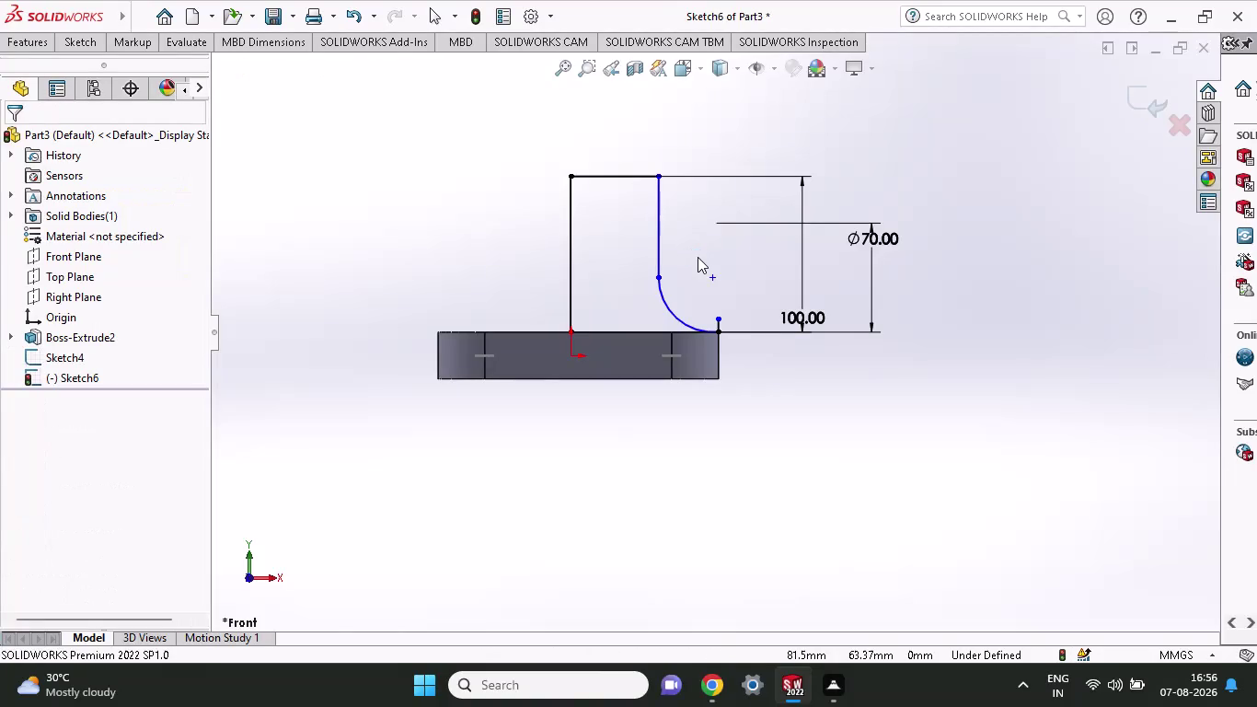
Undo Sketch6's circle, arc, horizontal line, 70 mm and 100 mm dimensions, keeping the vertical line.
key(ctrl+z)
key(ctrl+z)
middle_drag(688, 202, 688, 209)
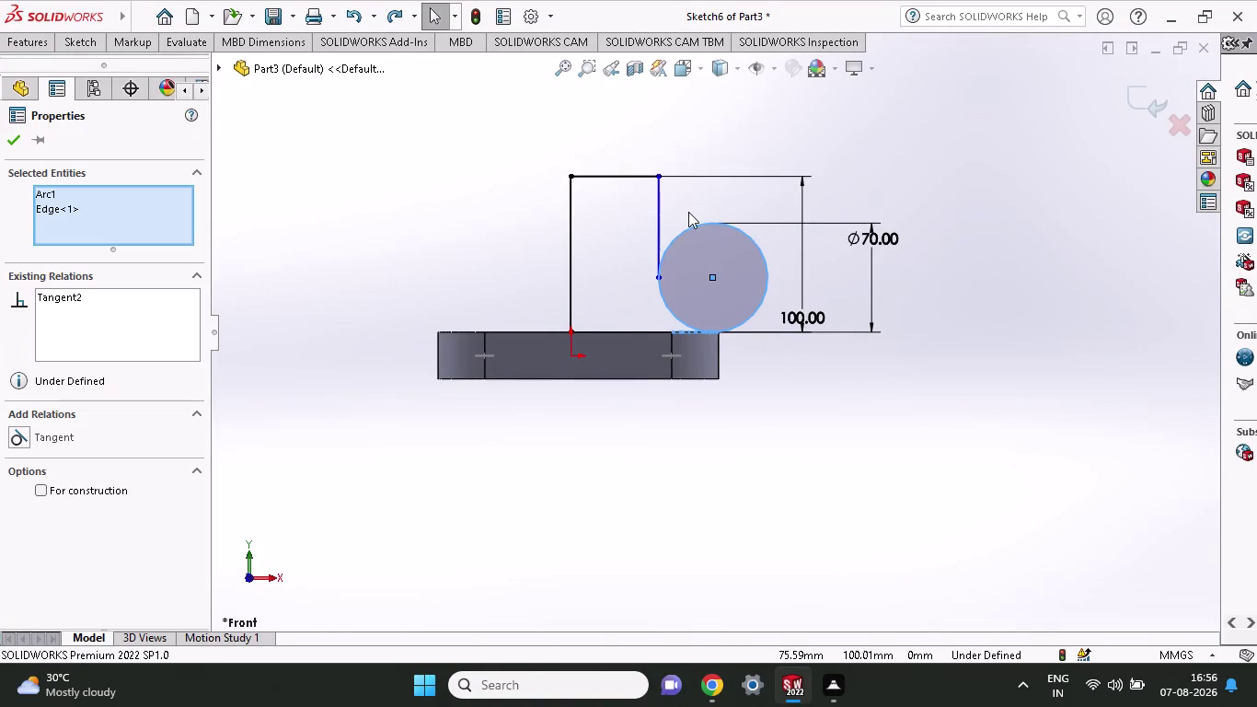
middle_drag(688, 209, 701, 297)
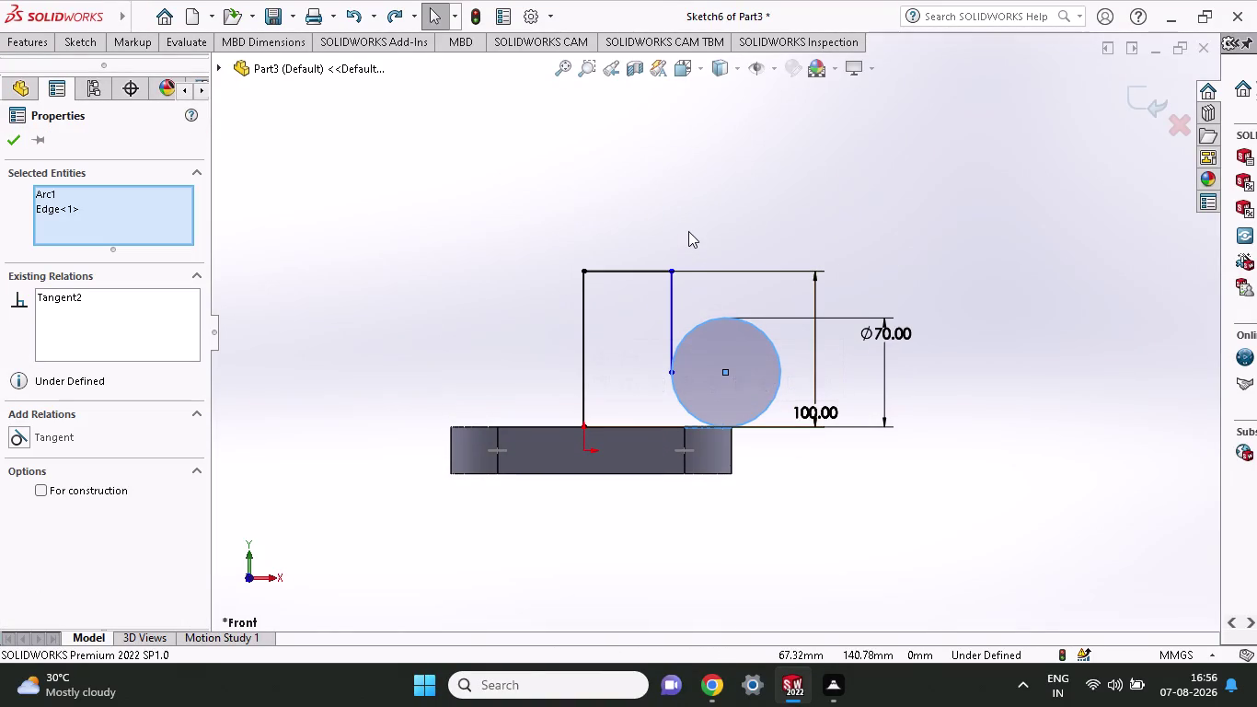
middle_drag(698, 215, 725, 284)
key(ctrl+z)
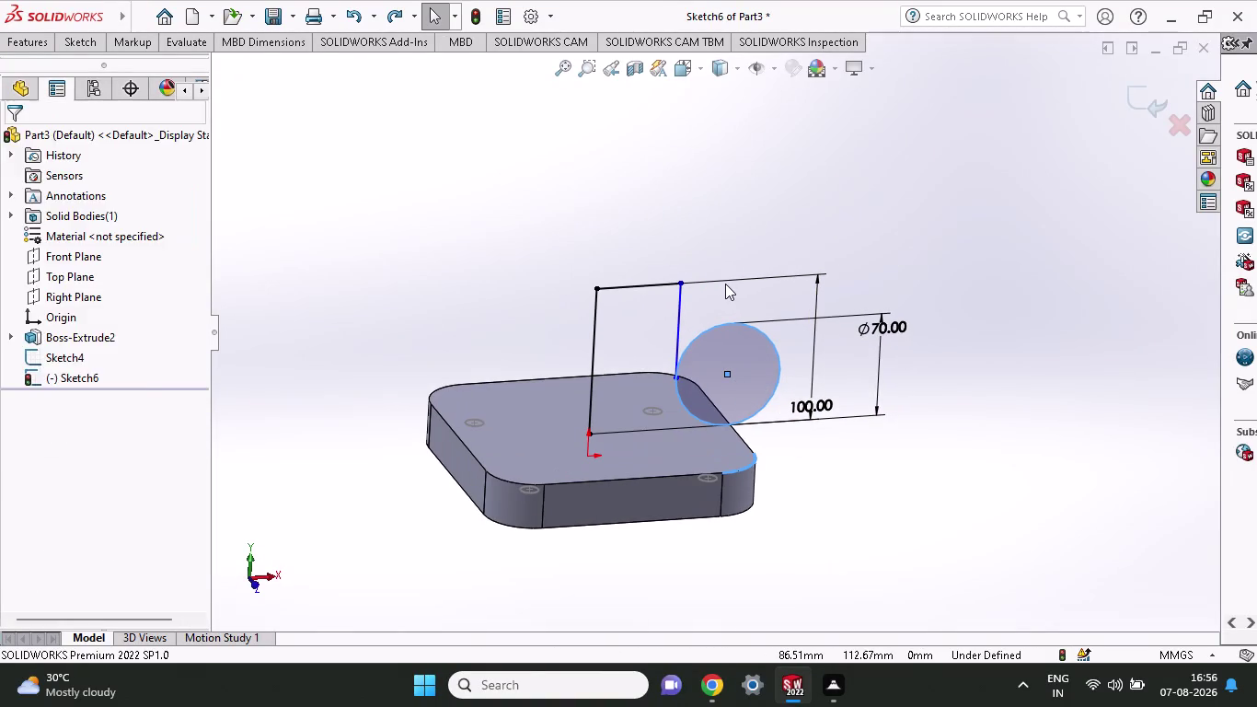
key(ctrl+z)
key(ctrl+z)
key(ctrl+z)
key(ctrl+z)
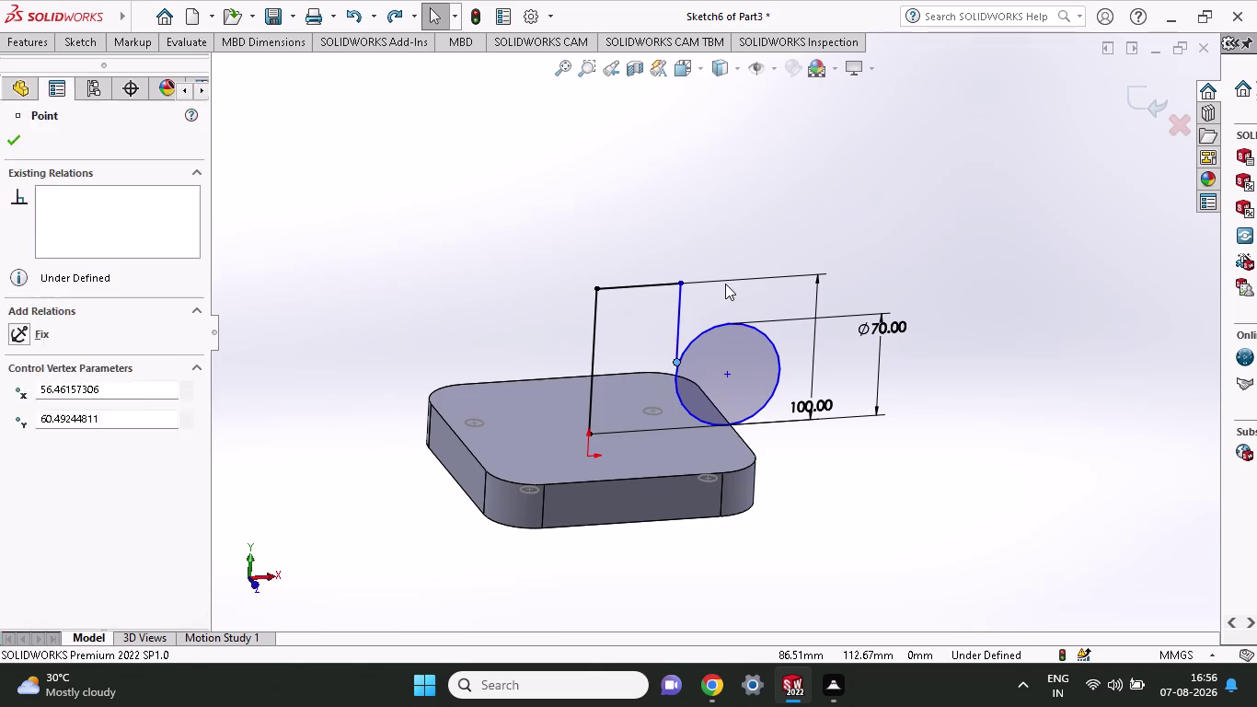
key(ctrl+z)
key(ctrl+z)
key(ctrl+z)
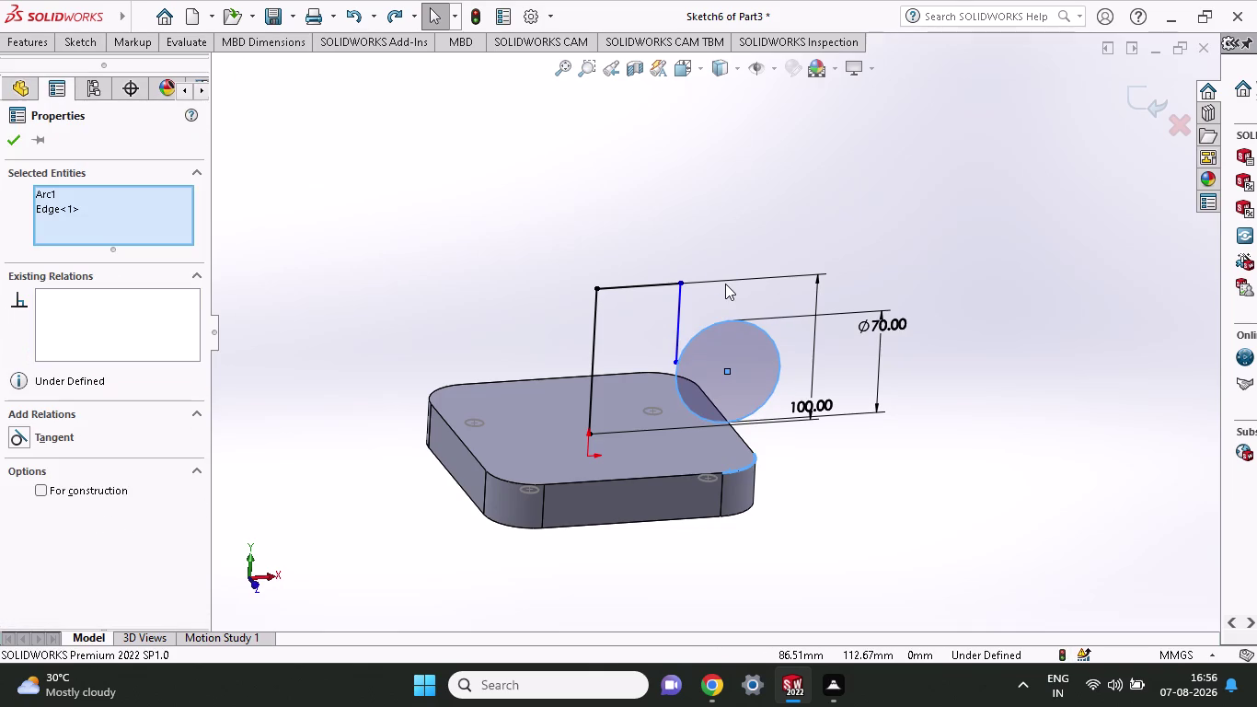
key(ctrl+z)
key(ctrl+z)
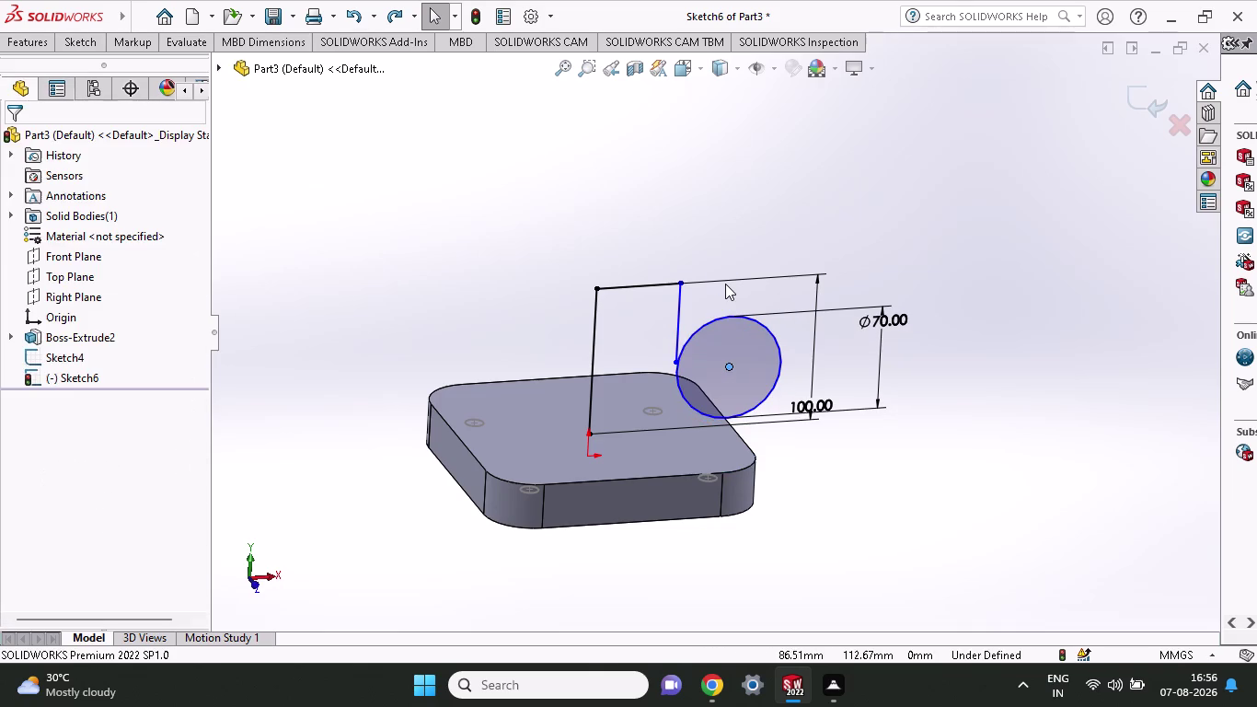
key(ctrl+z)
key(ctrl+z)
key(ctrl+z)
key(ctrl+z)
key(ctrl+z)
key(ctrl+z)
key(ctrl+z)
key(ctrl+z)
key(ctrl+z)
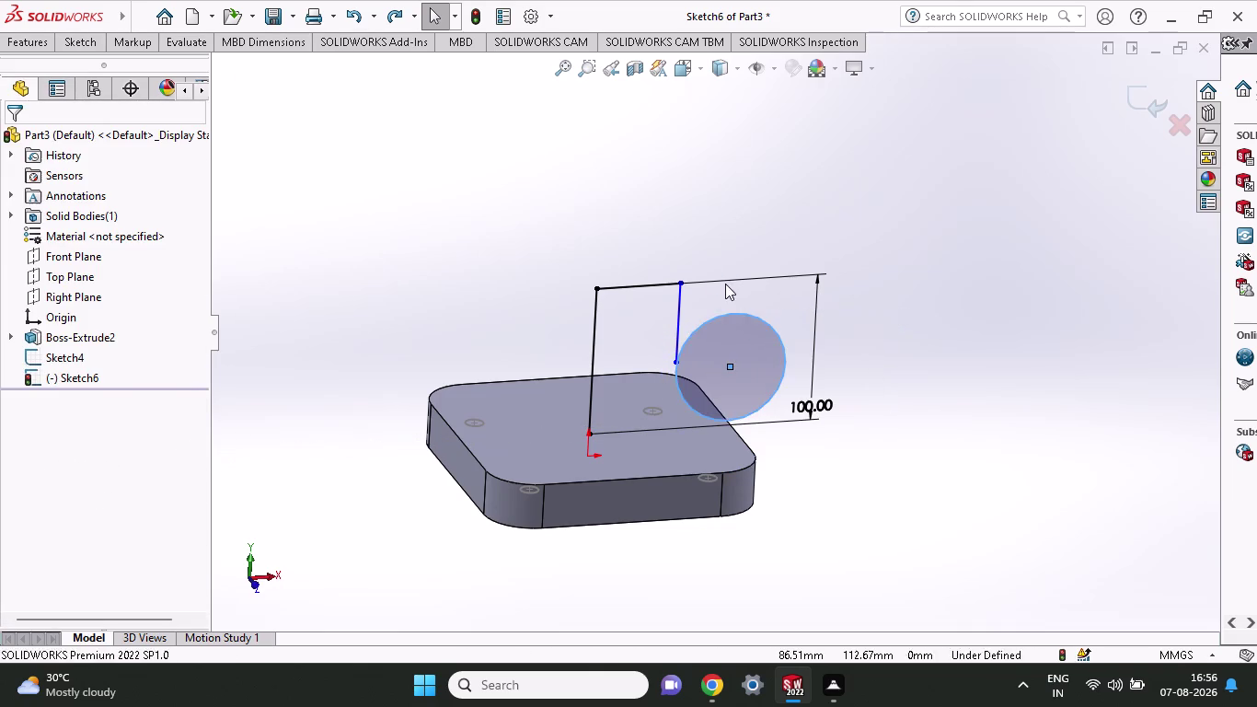
key(ctrl+z)
key(ctrl+z)
key(ctrl+z)
key(ctrl+z)
key(ctrl+z)
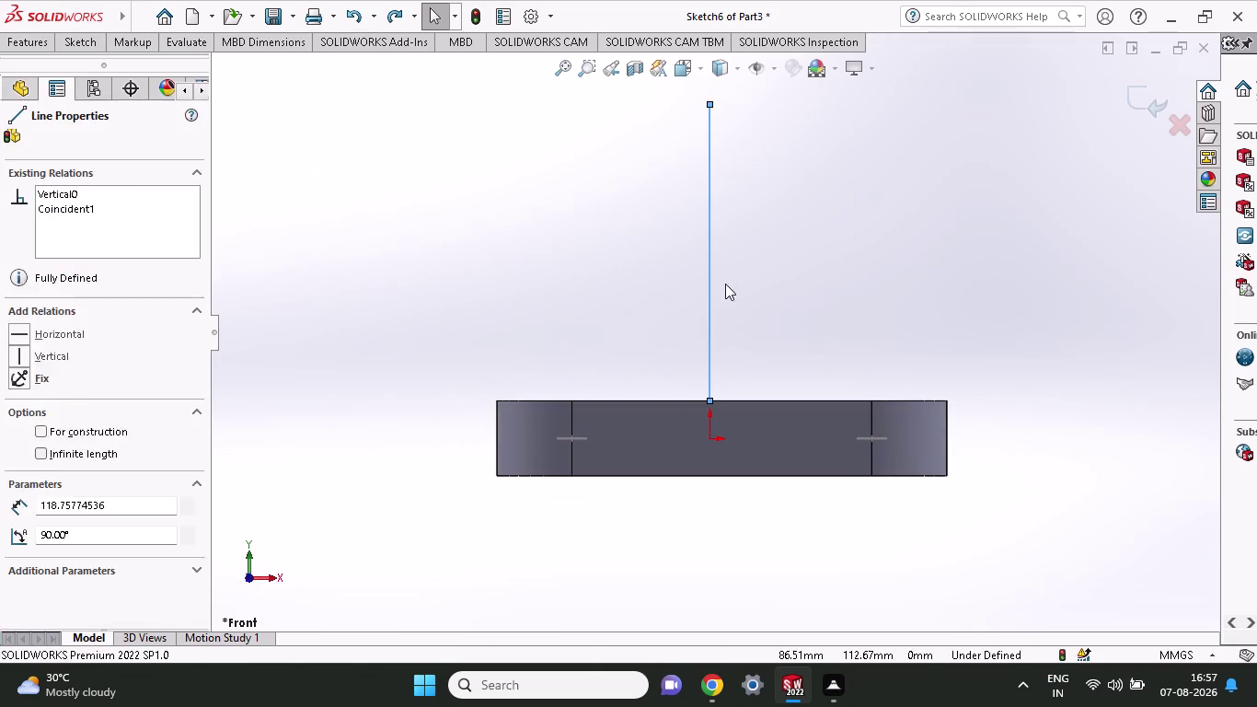
key(ctrl+z)
middle_drag(725, 284, 738, 325)
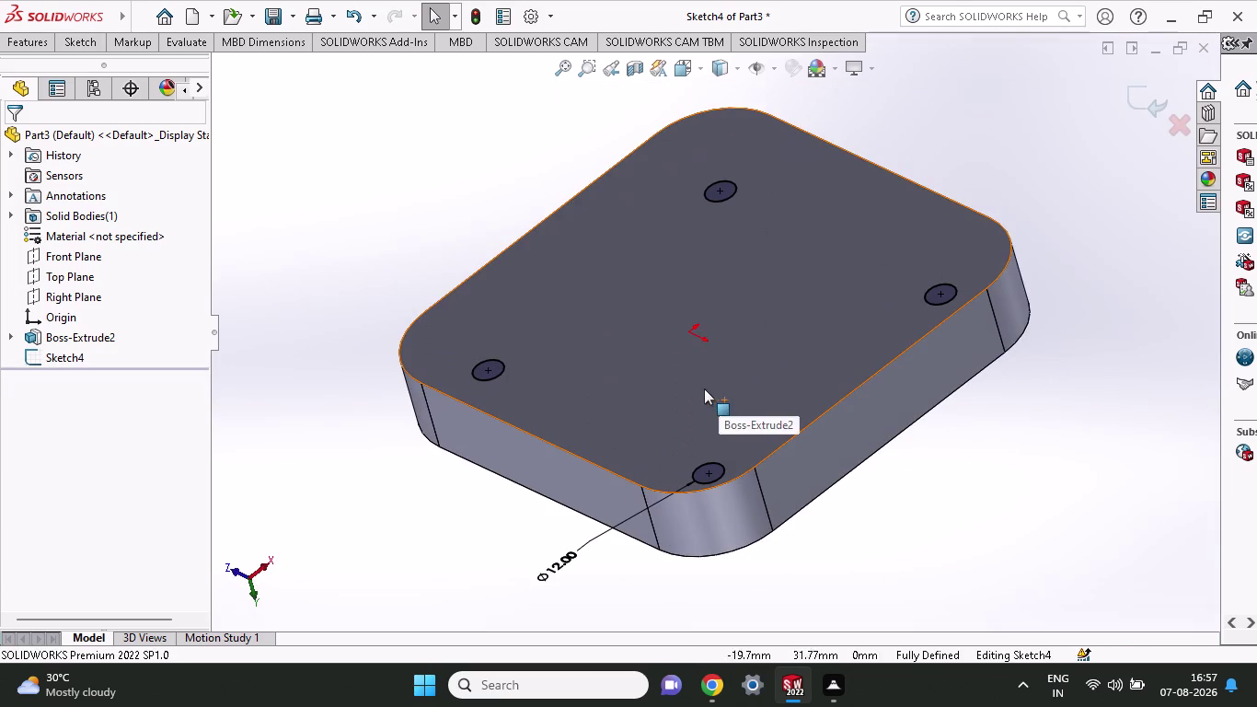
Exit the four-hole sketch using Exit Sketch from the context toolbar.
click(25, 44)
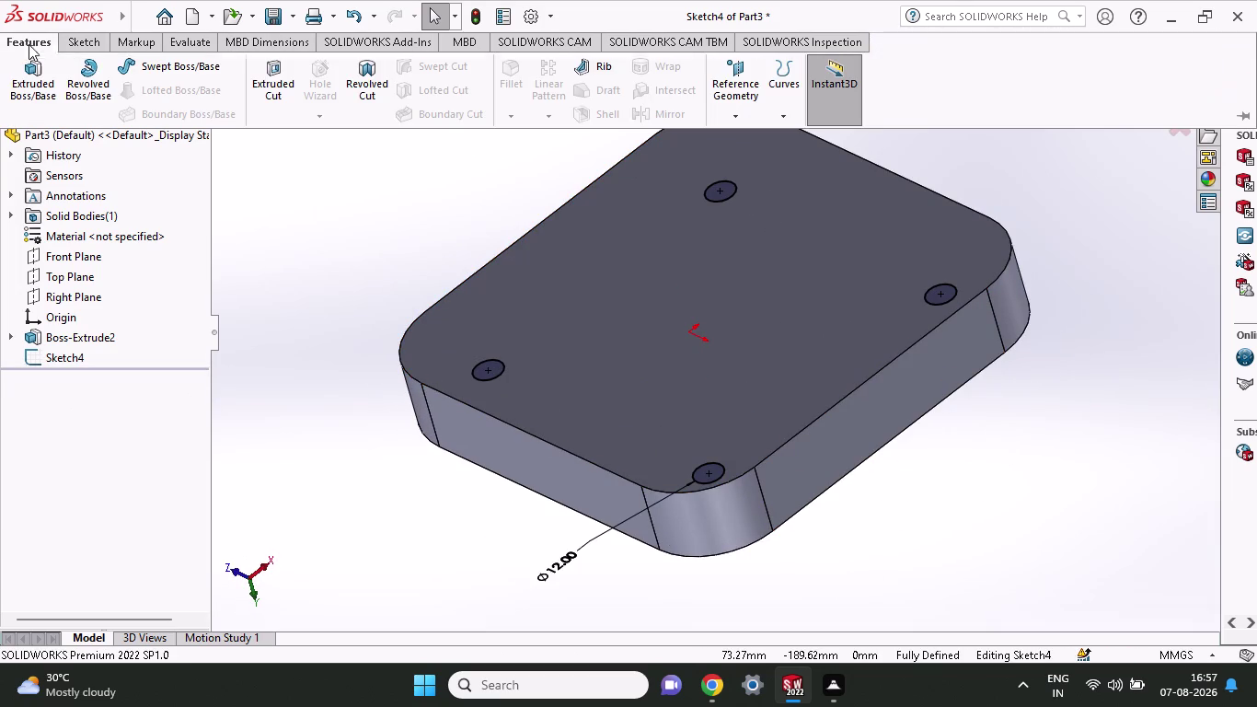
click(87, 43)
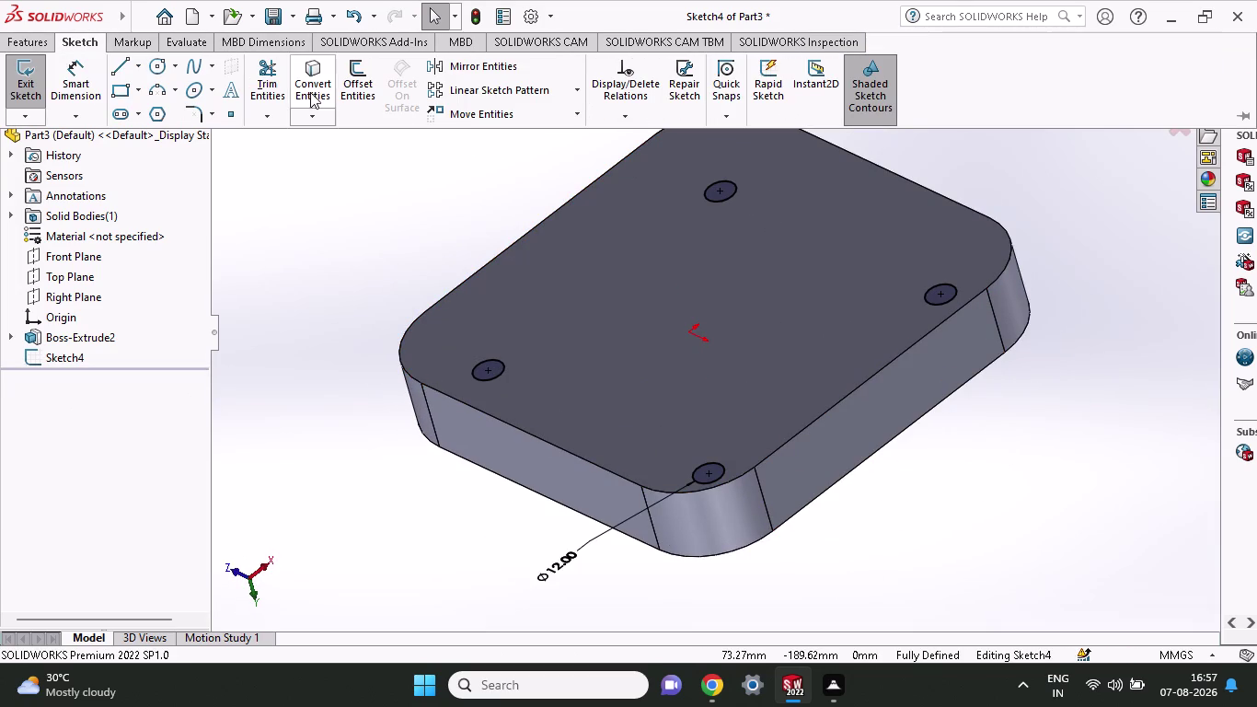
click(123, 42)
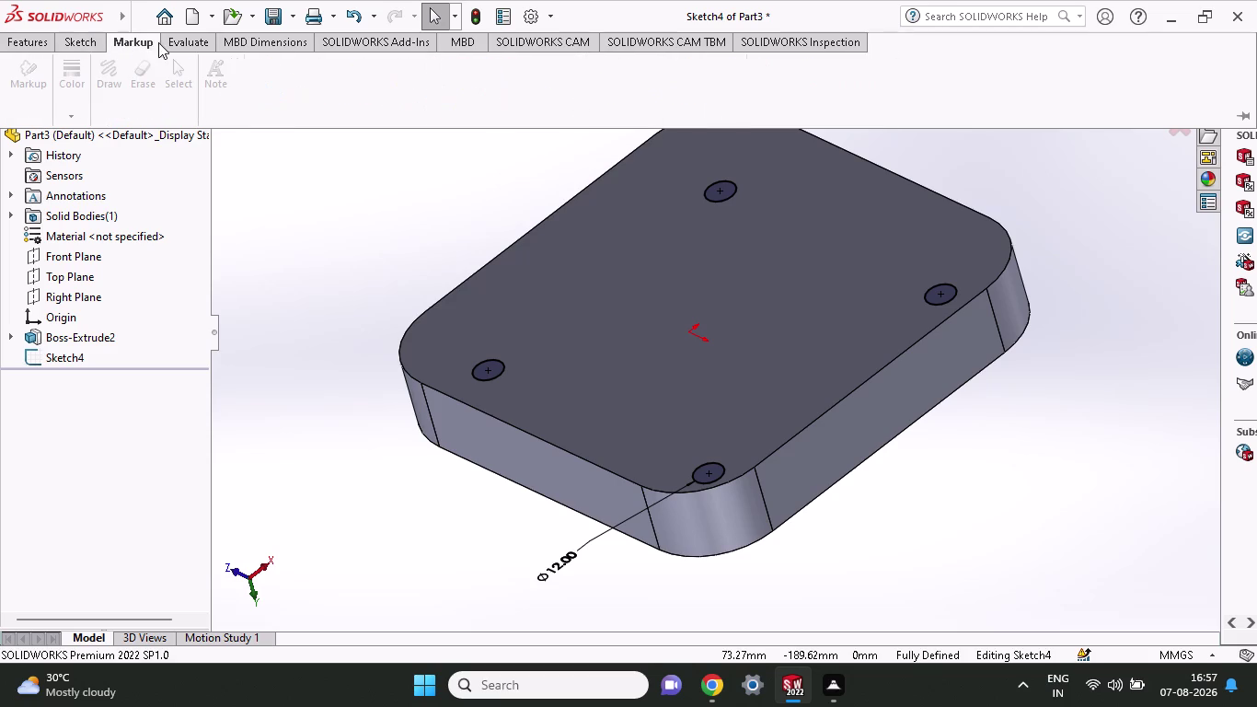
click(88, 47)
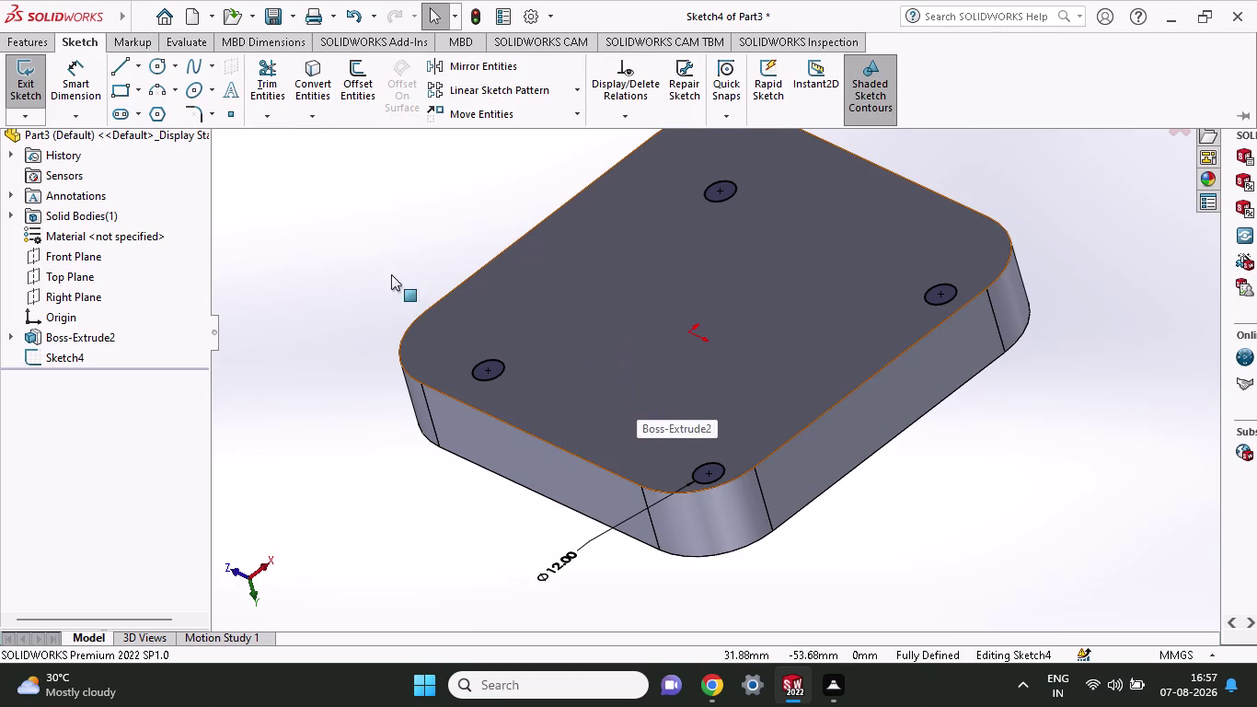
right_click(352, 233)
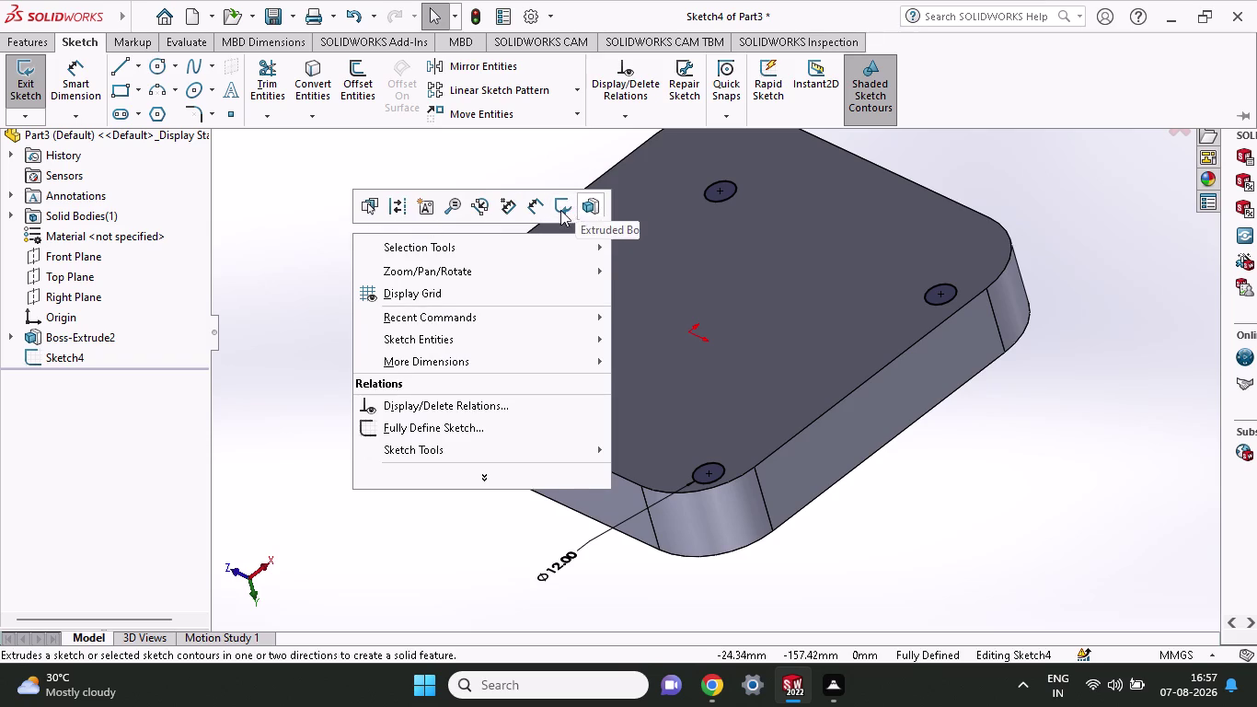
click(560, 210)
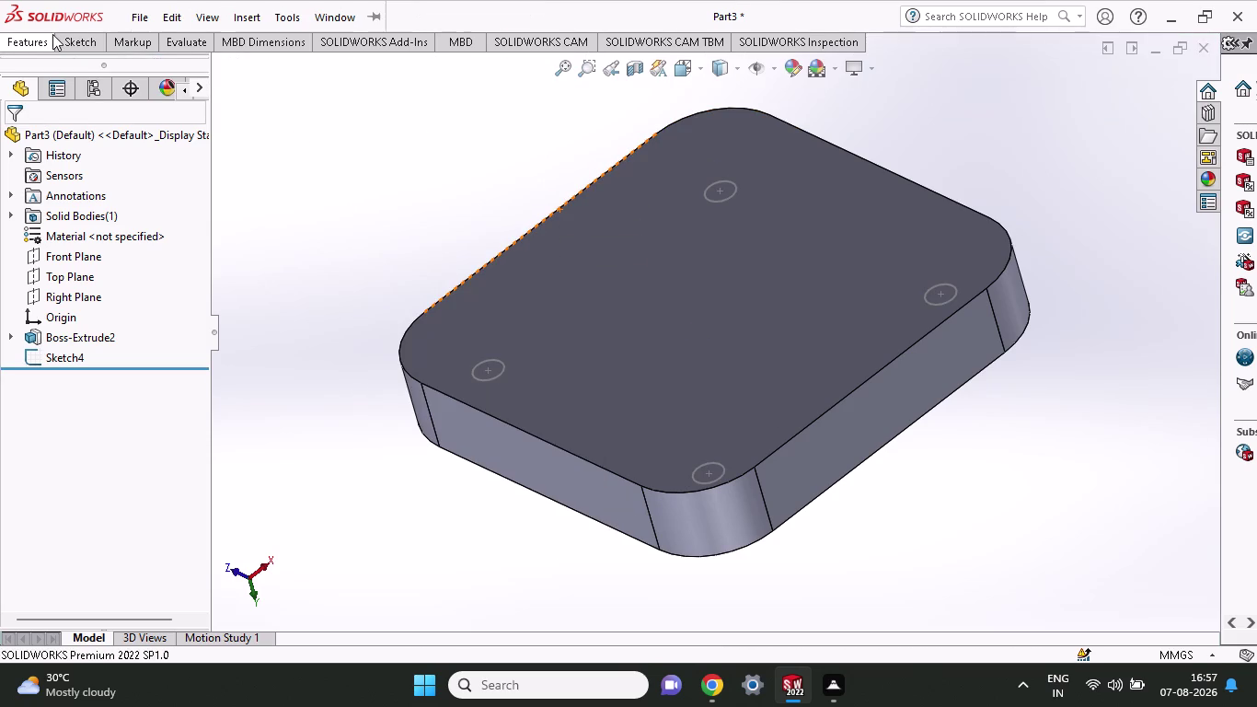
Start a fillet and pick the plate's top edges and face.
click(44, 38)
click(513, 75)
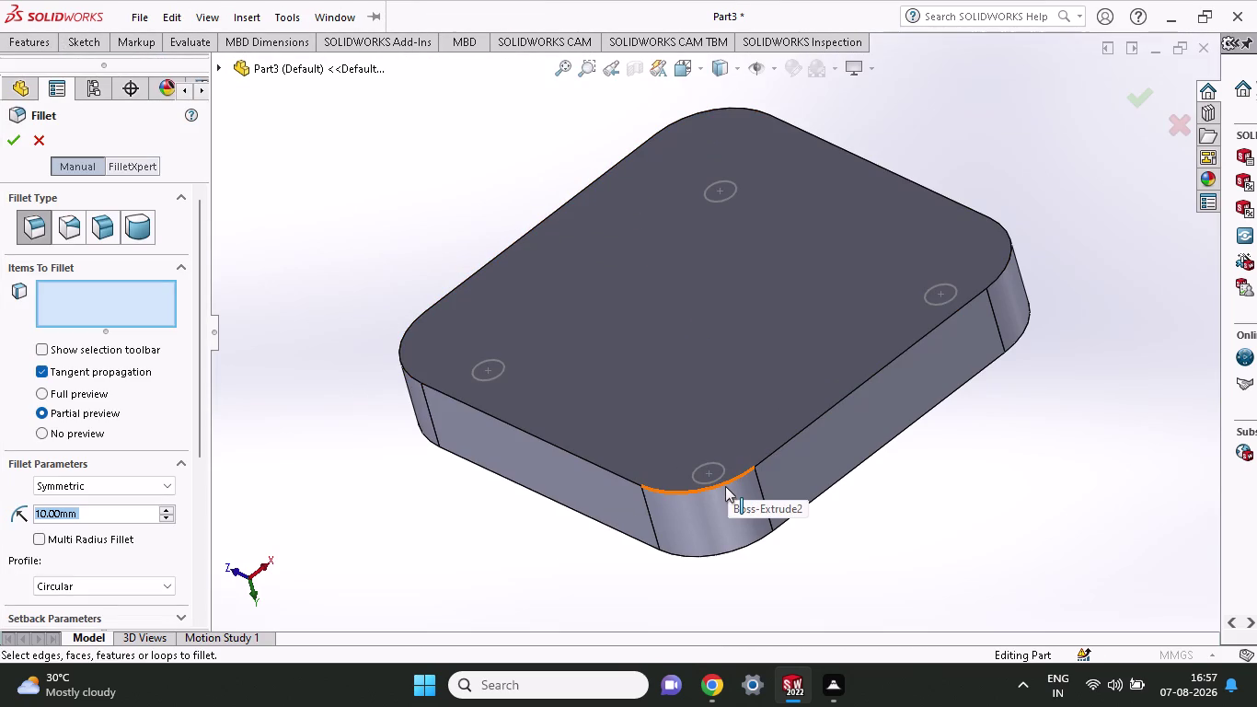
click(725, 486)
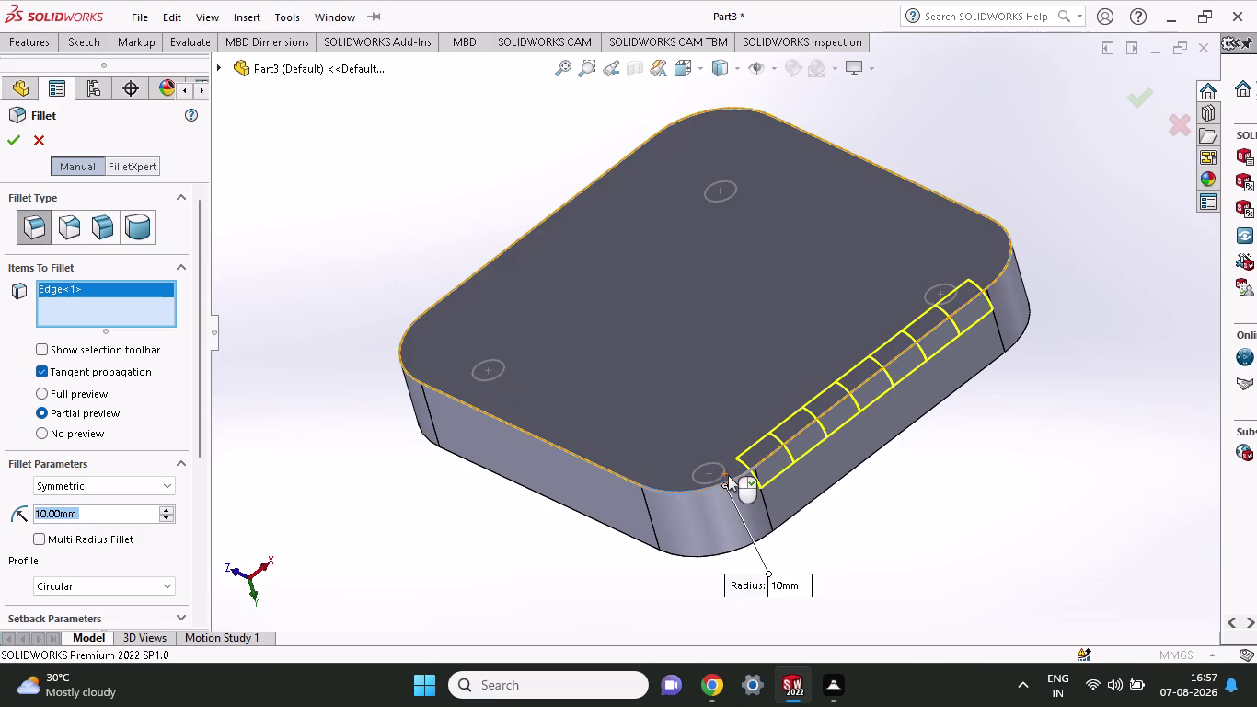
click(629, 478)
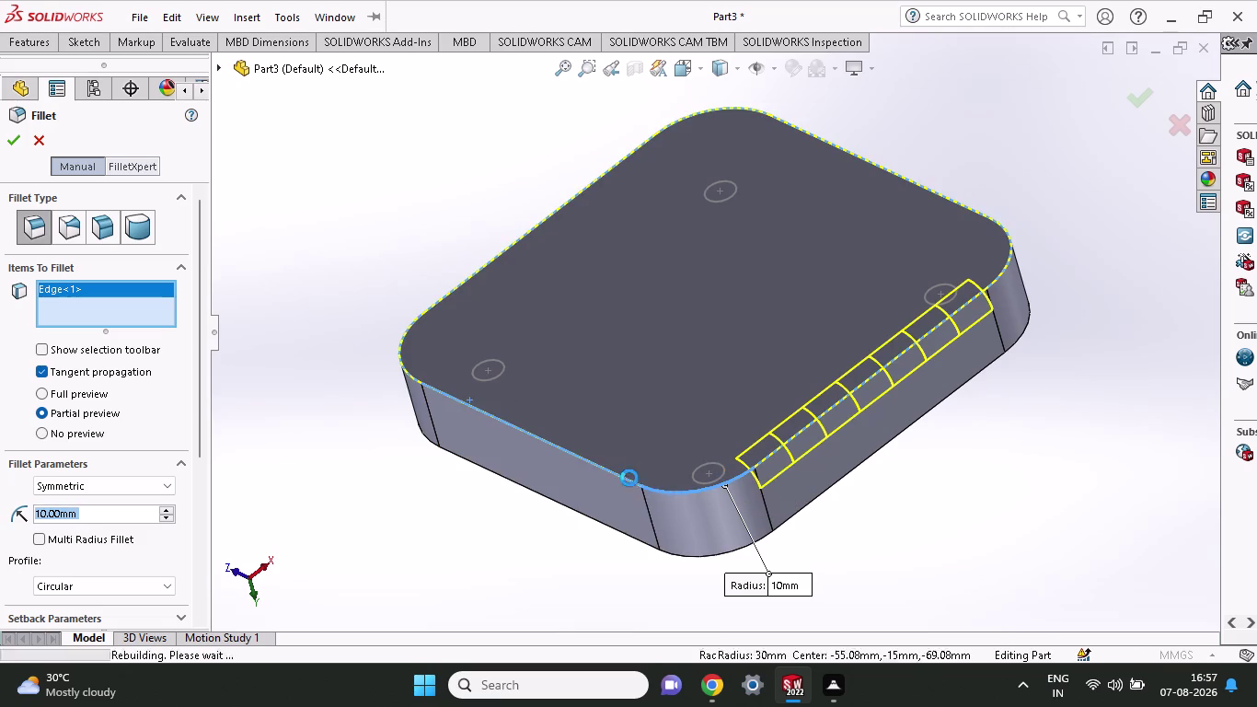
click(664, 489)
click(663, 487)
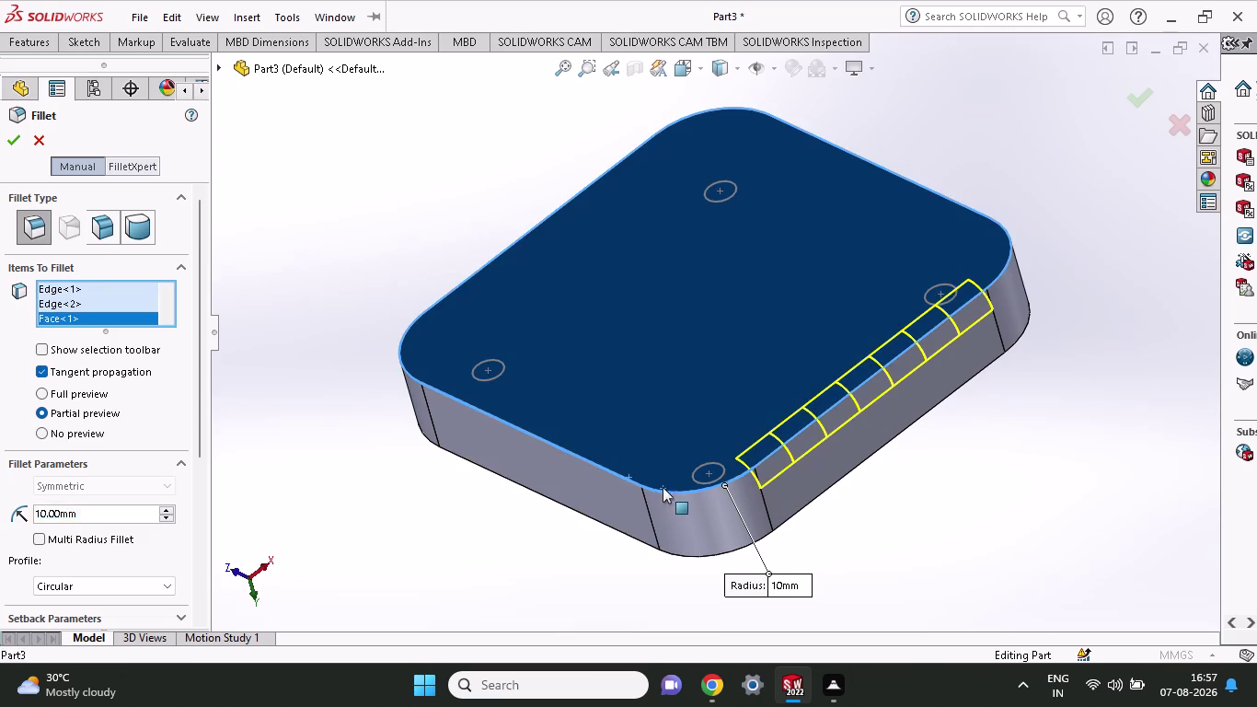
click(694, 491)
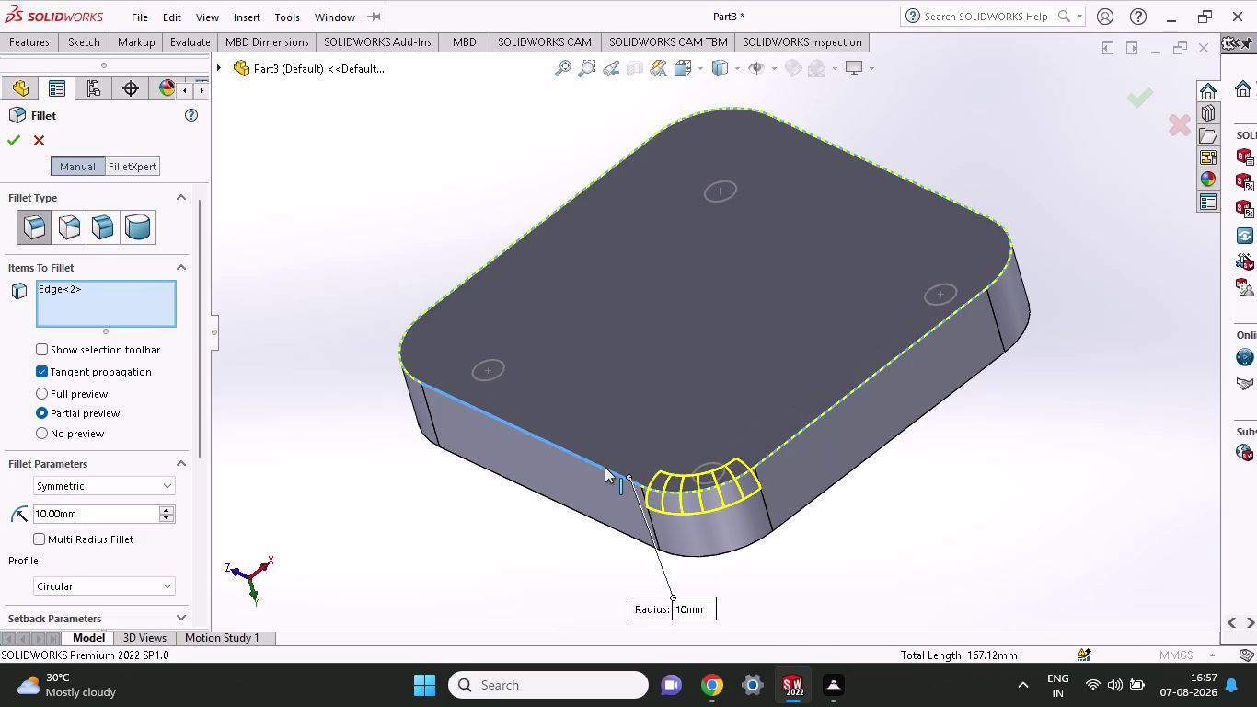
click(604, 467)
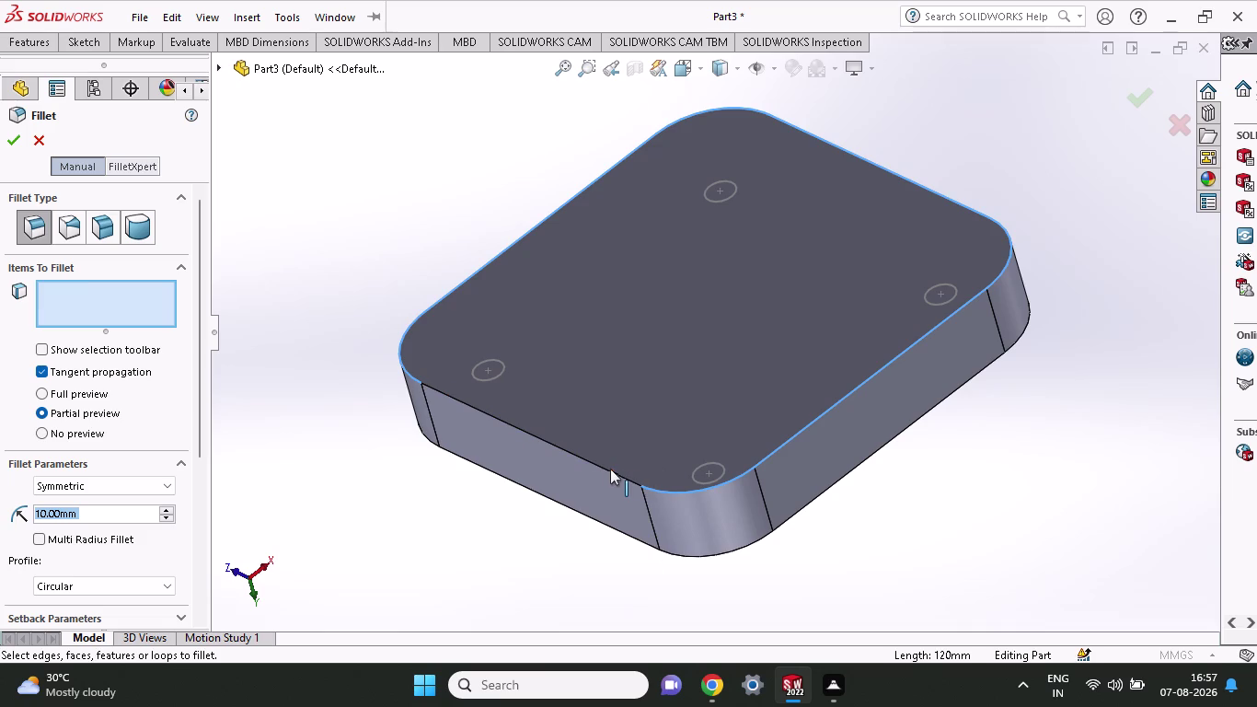
Re-select the plate's top face and top edge loop for the fillet.
click(662, 488)
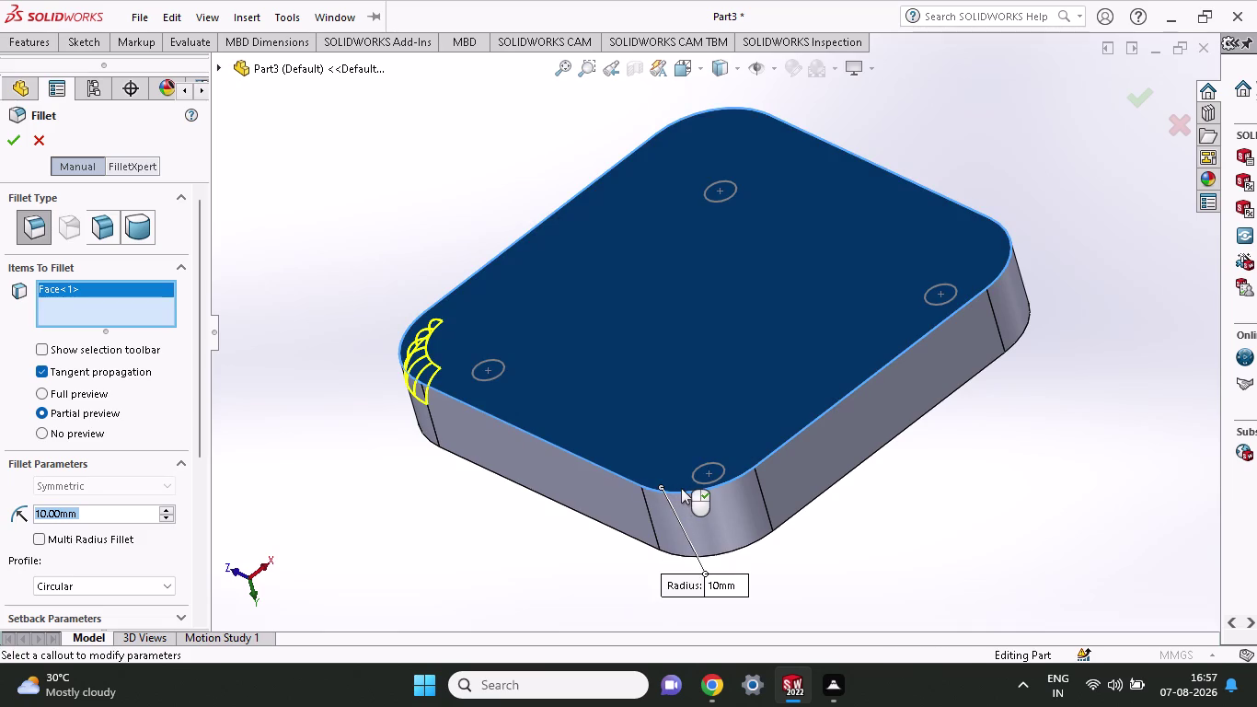
click(689, 490)
click(700, 490)
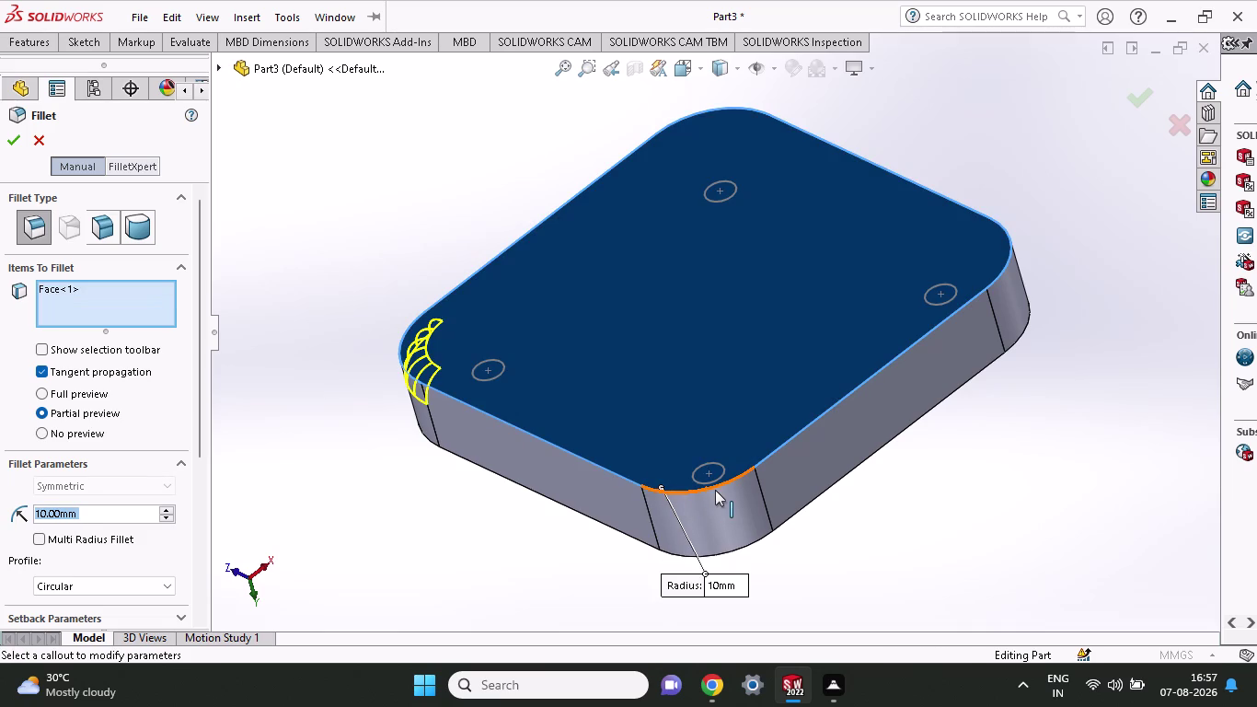
click(715, 490)
click(740, 478)
click(811, 416)
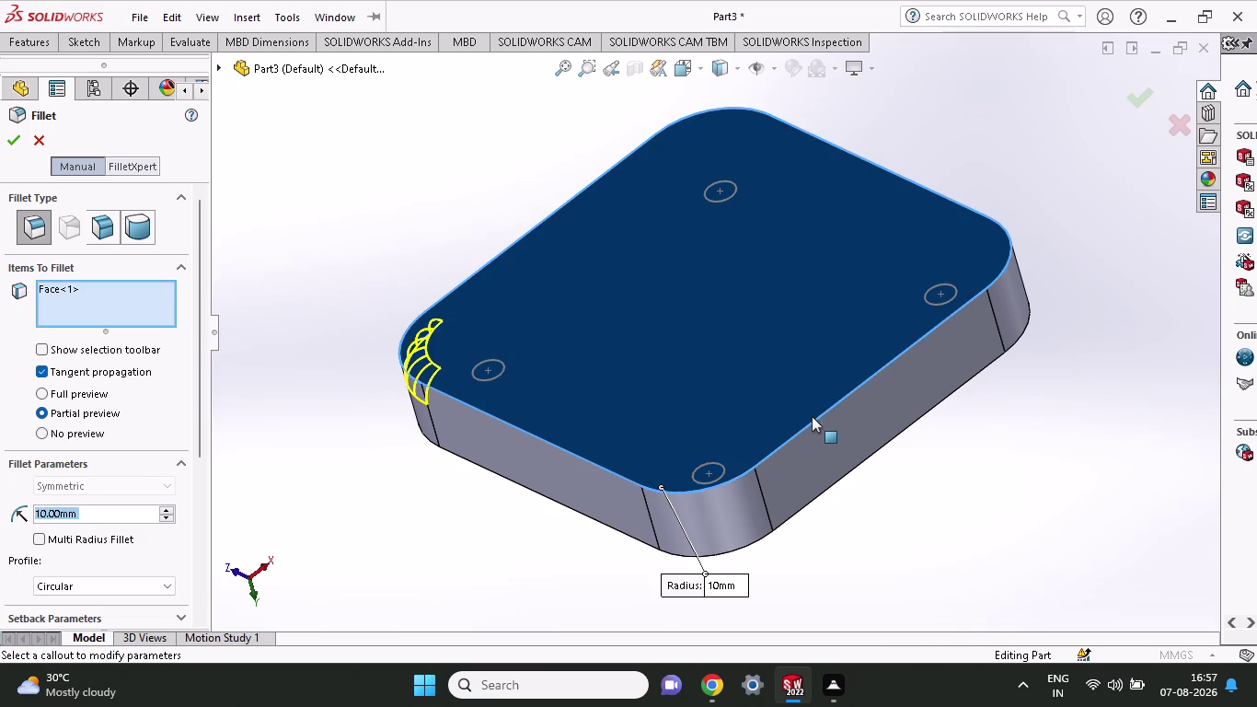
click(994, 278)
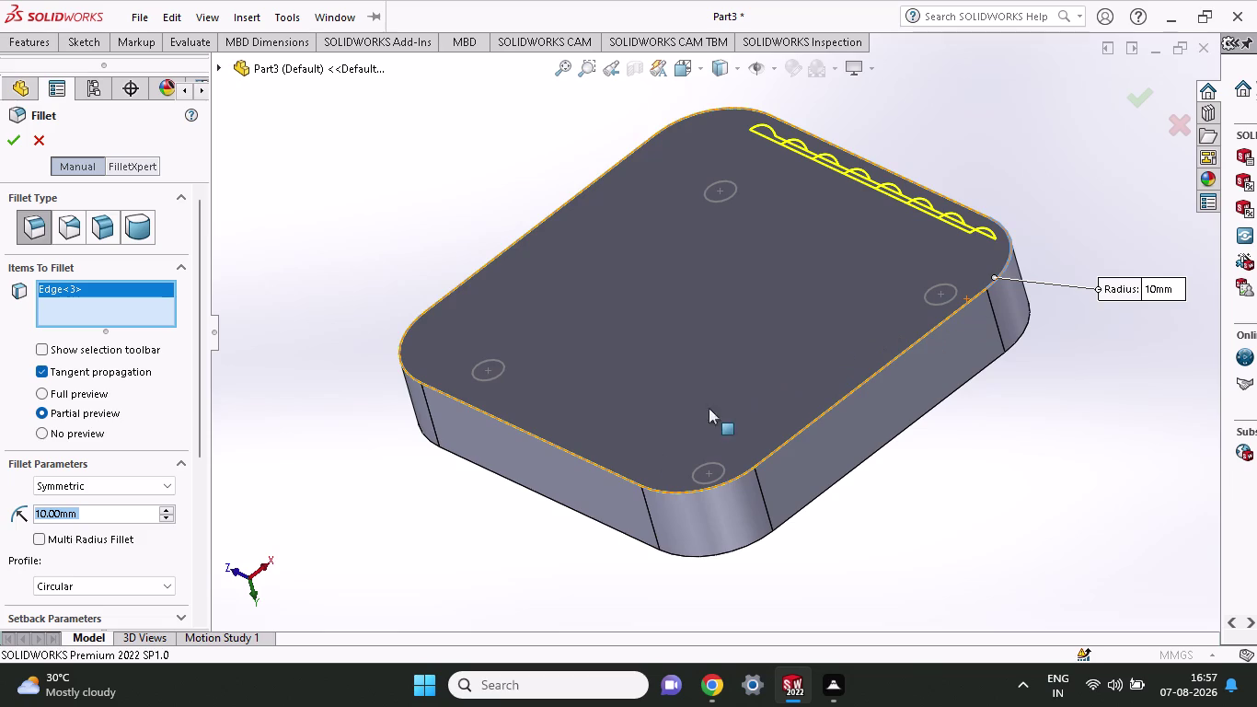
click(624, 474)
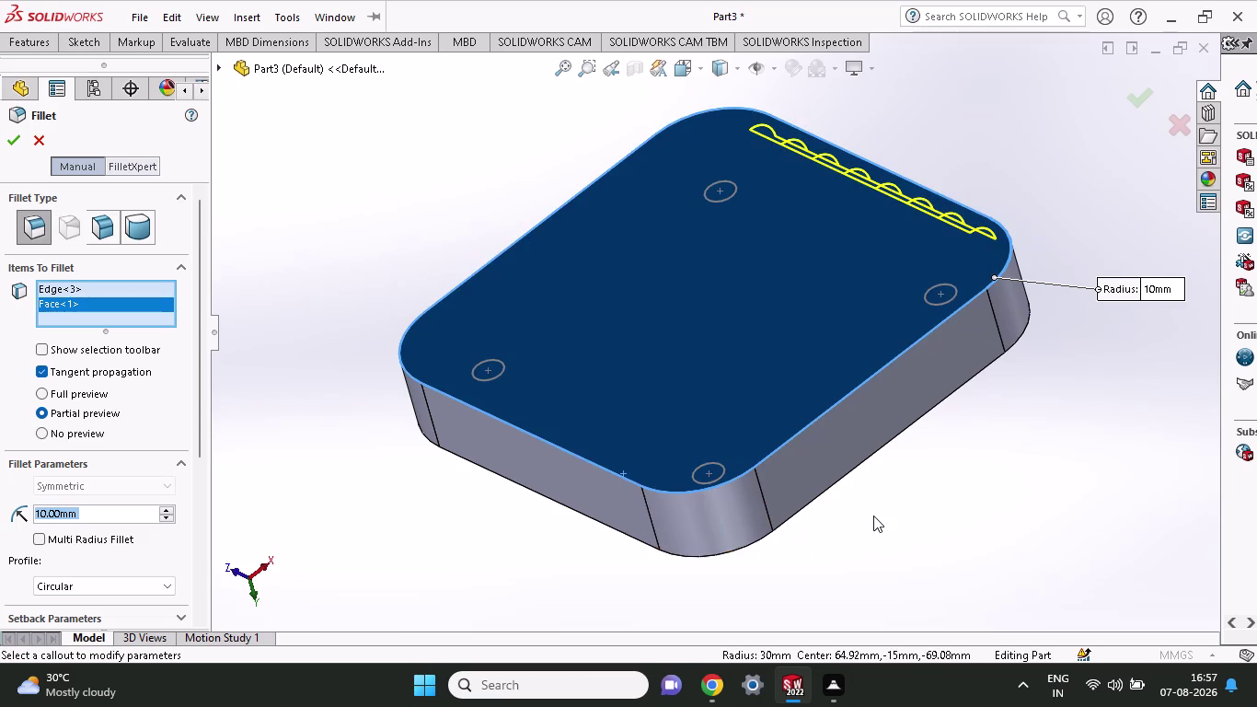
Orbit the plate and add the remaining top edges to the fillet selection.
scroll(up, 3)
middle_drag(869, 527, 734, 616)
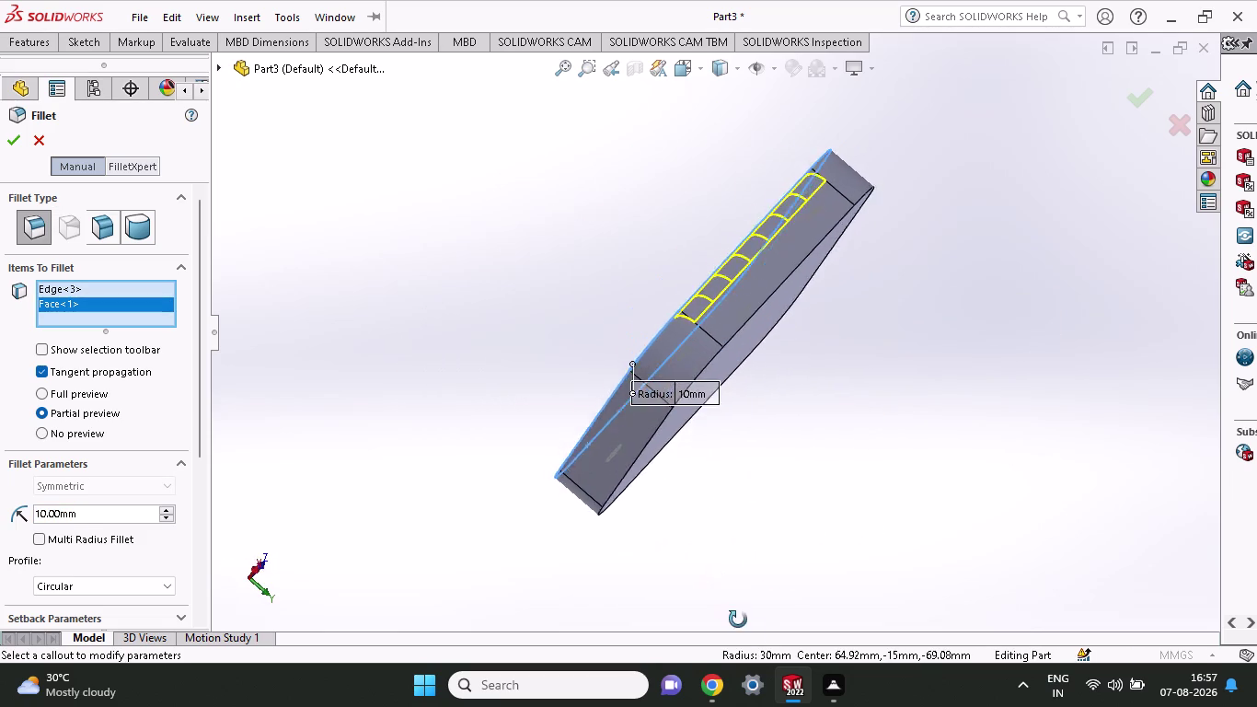
middle_drag(734, 617, 828, 636)
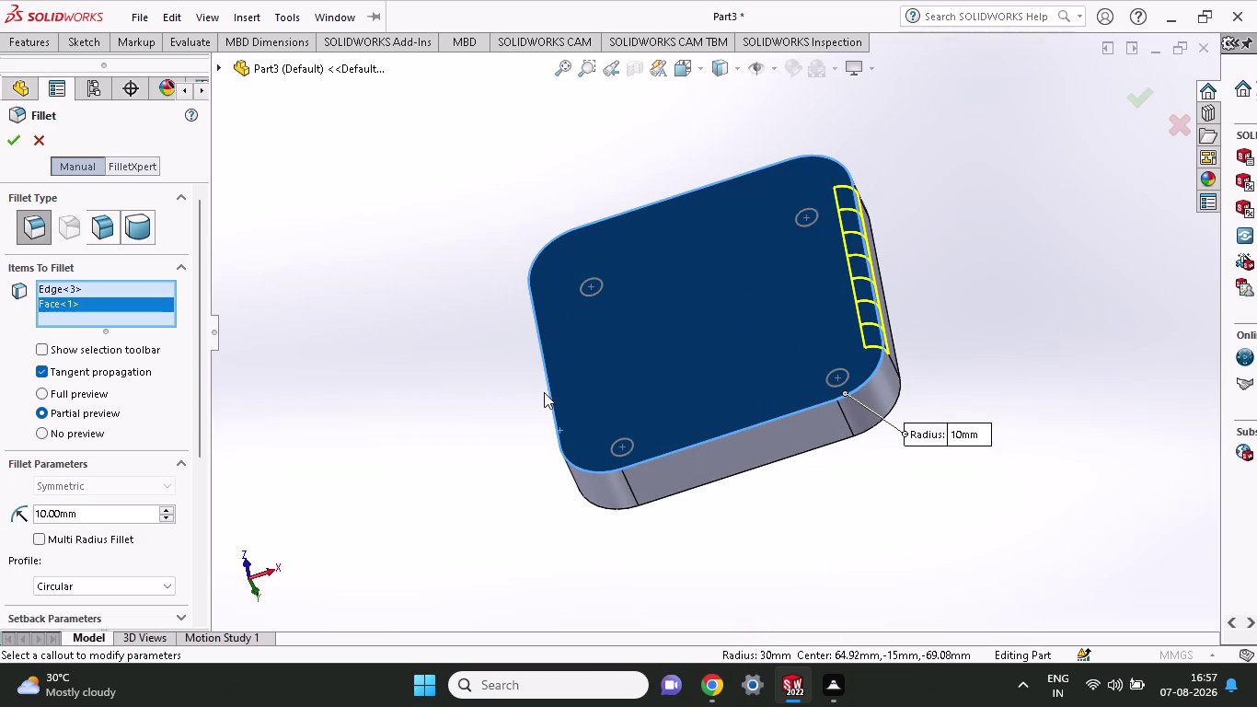
click(546, 391)
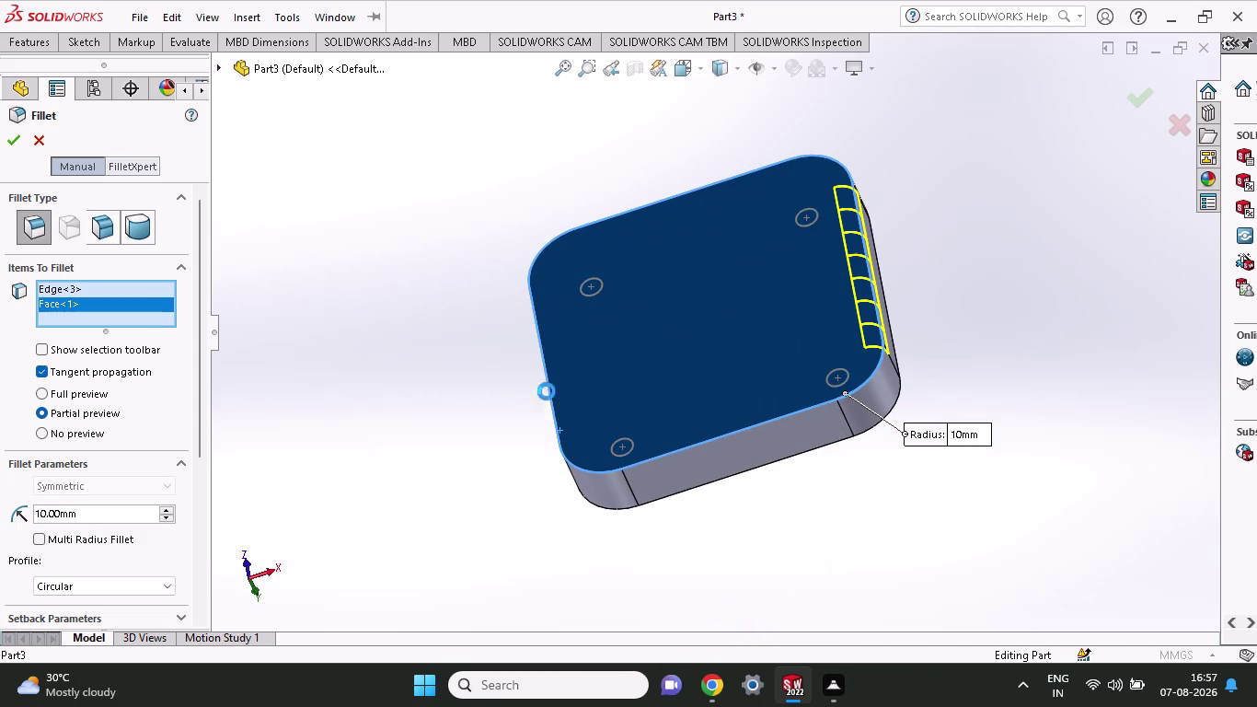
click(643, 457)
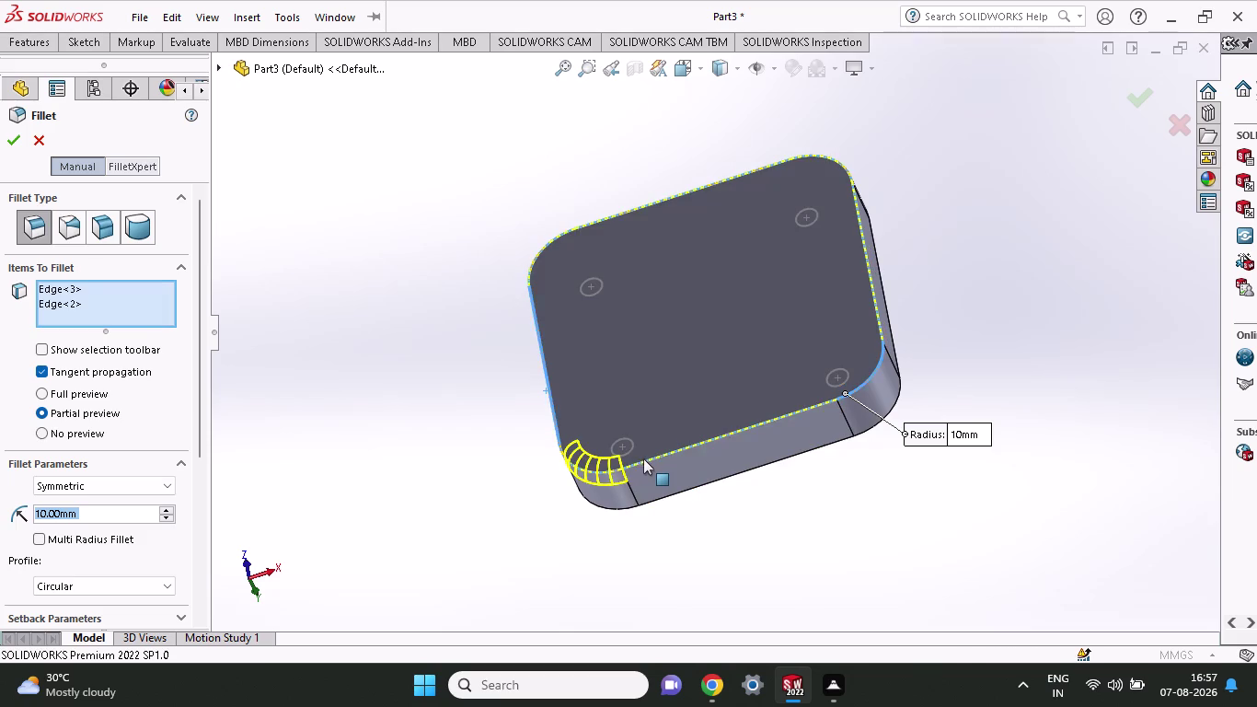
click(860, 383)
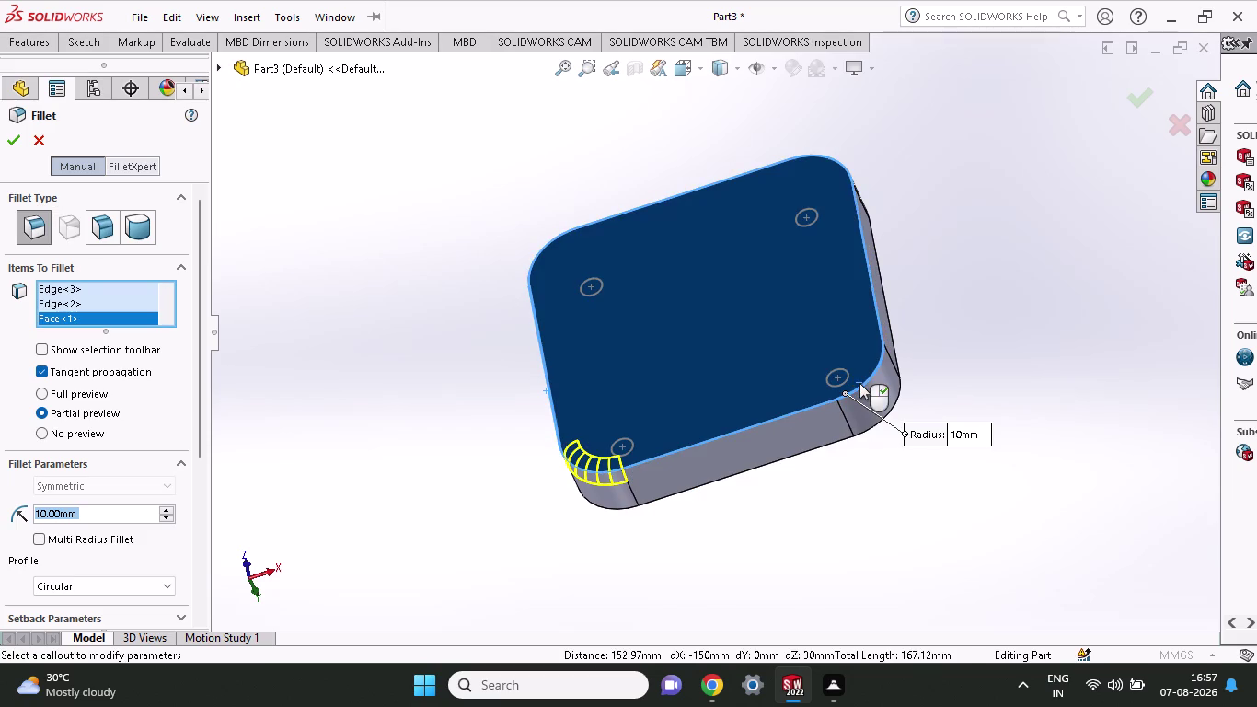
click(834, 161)
click(661, 200)
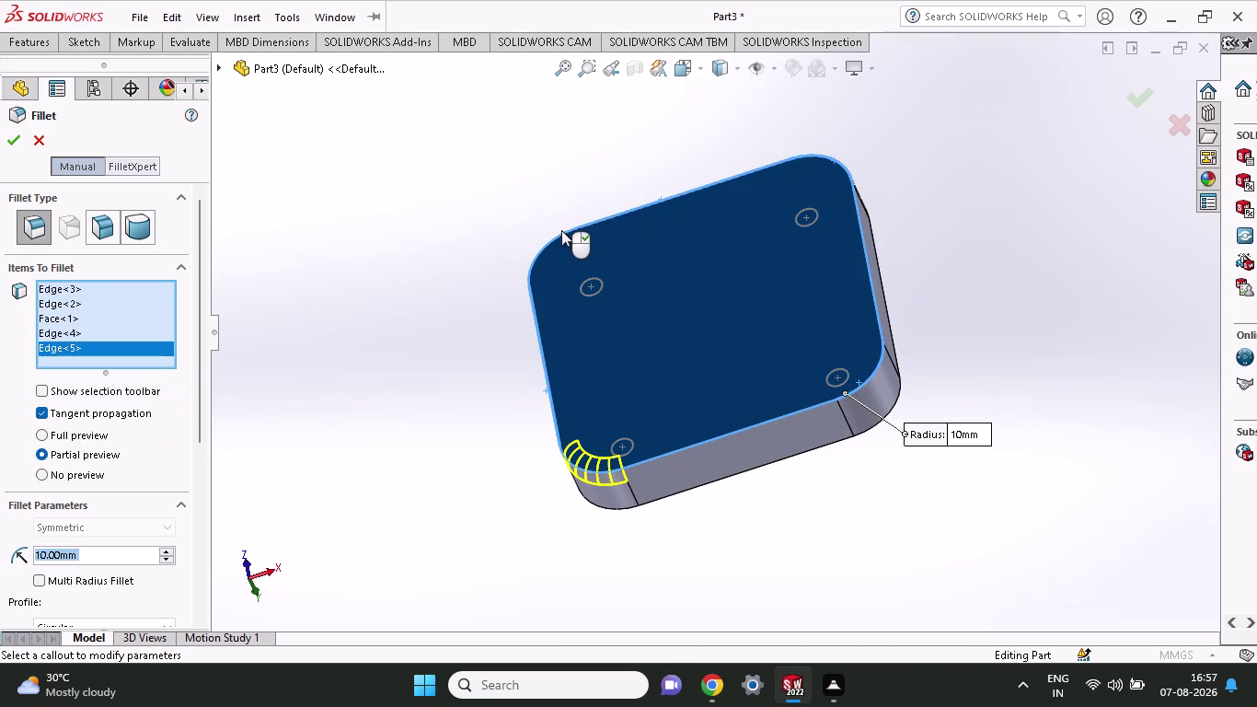
click(557, 237)
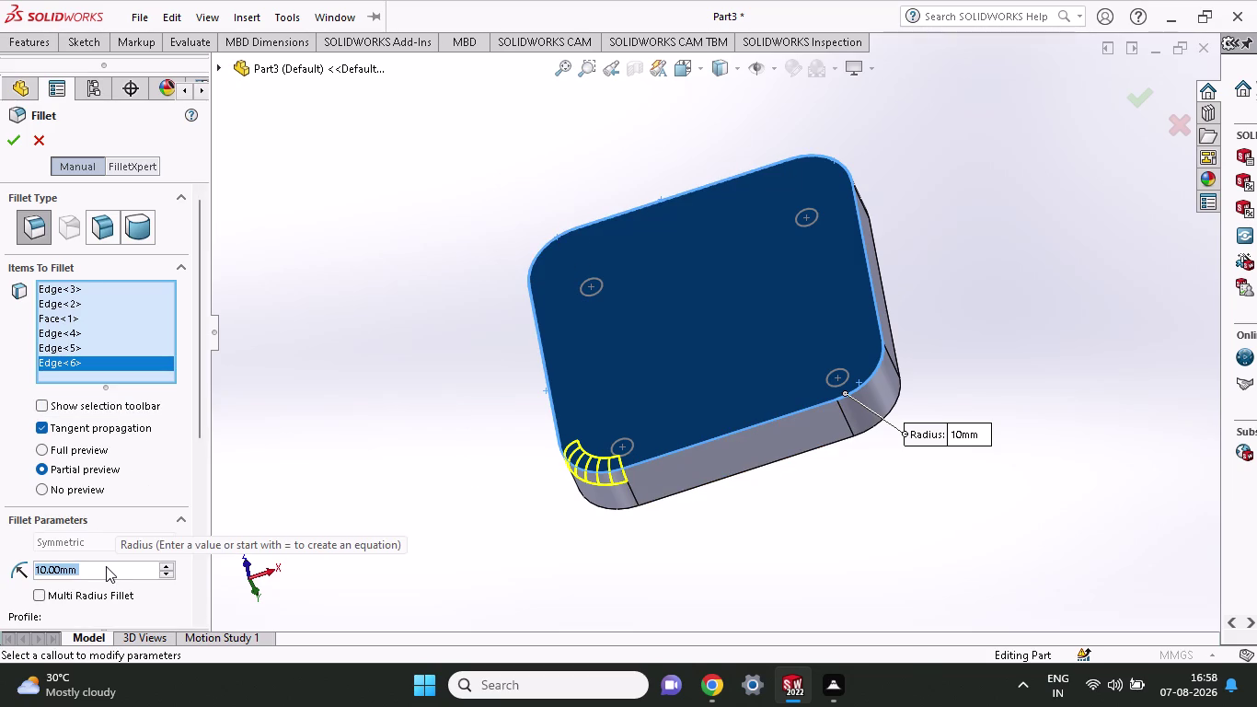
Set the fillet radius to 3 mm, create Fillet1, and inspect the rounded edges.
key(BackSpace)
key(3)
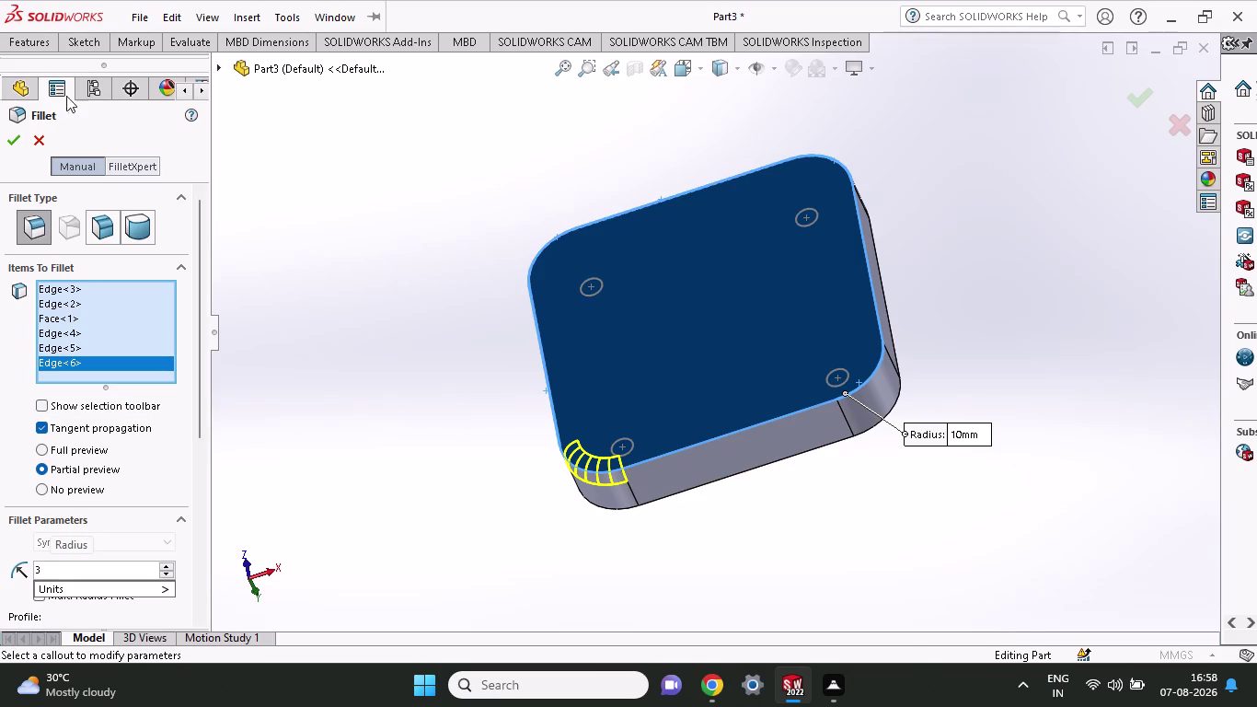
click(13, 135)
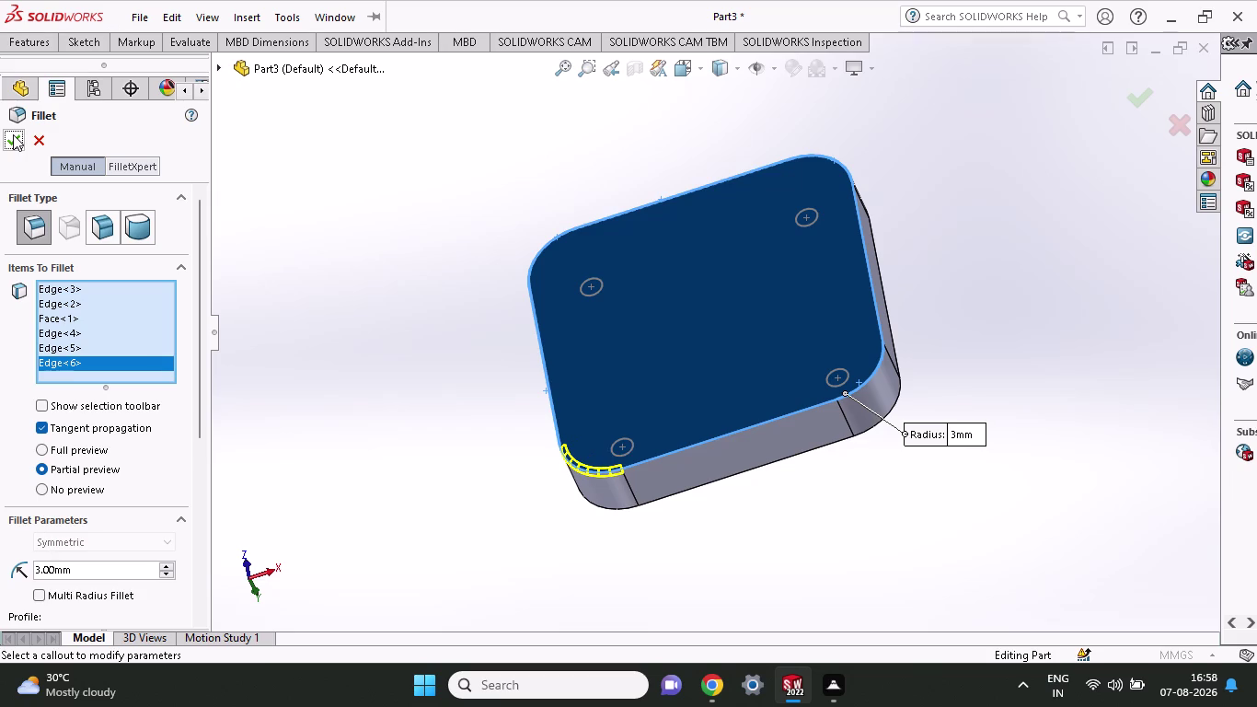
click(13, 135)
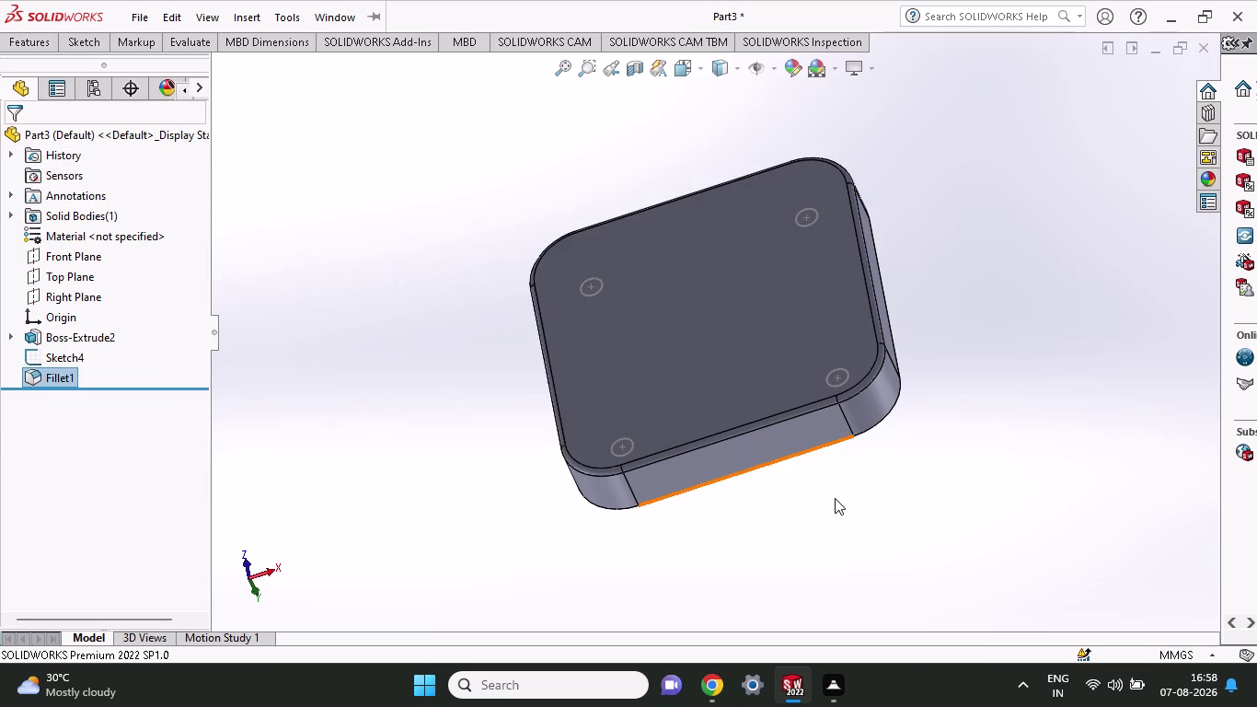
middle_drag(834, 497, 863, 456)
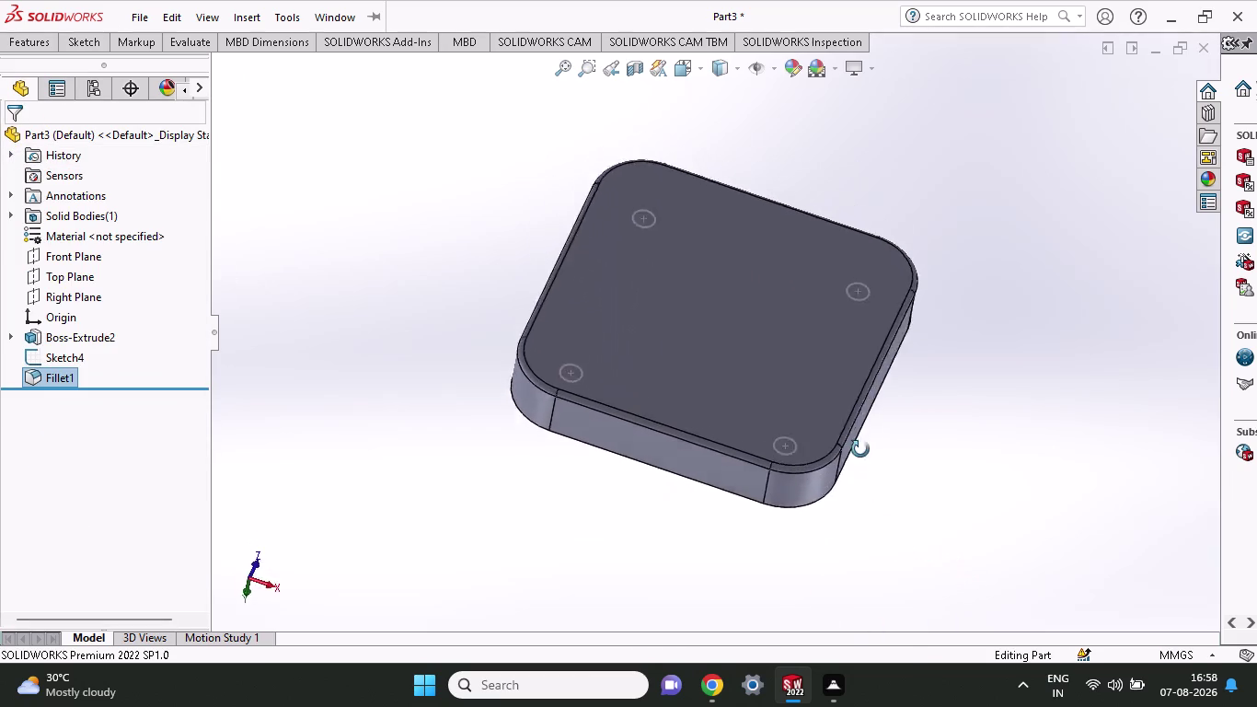
middle_drag(863, 456, 827, 393)
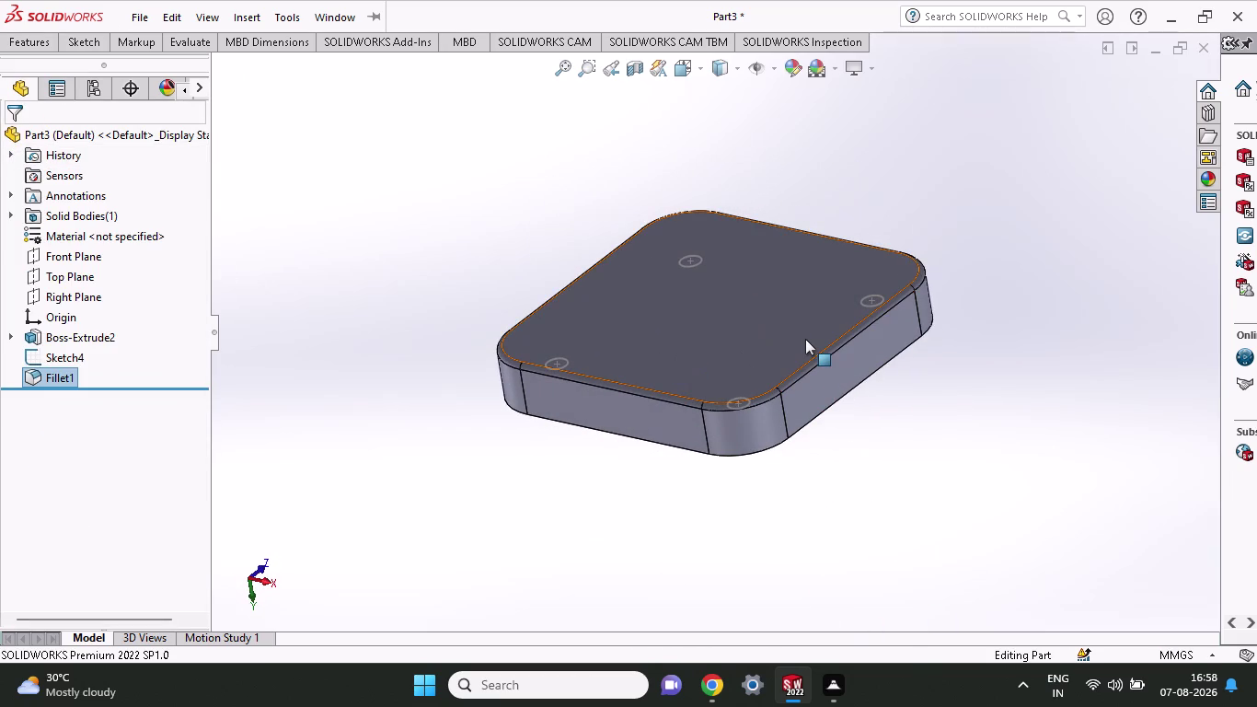